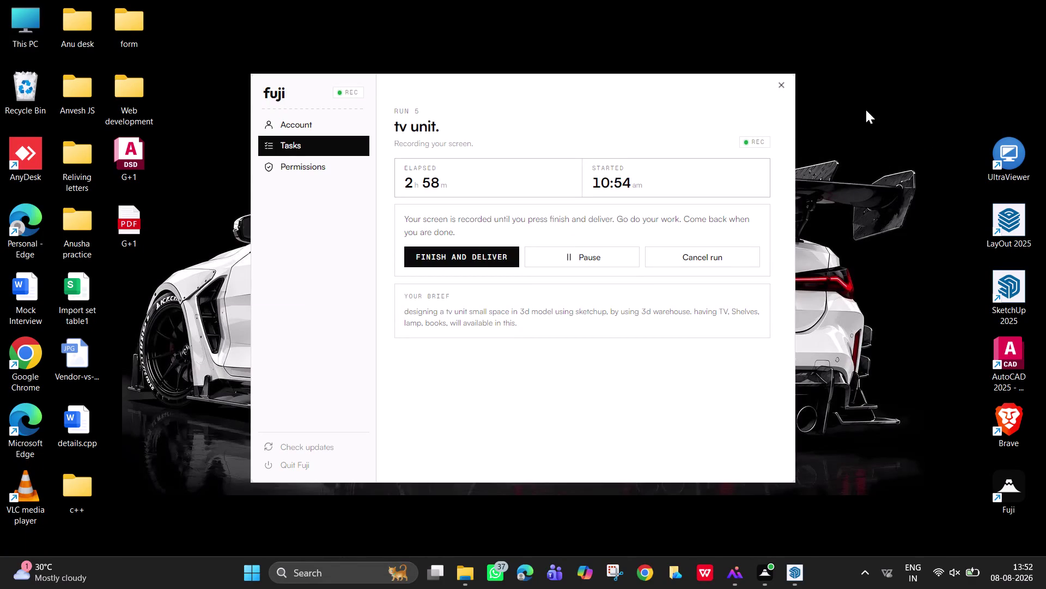
Open and dismiss a series of right-click shortcut menus on the desktop.
right_click(874, 86)
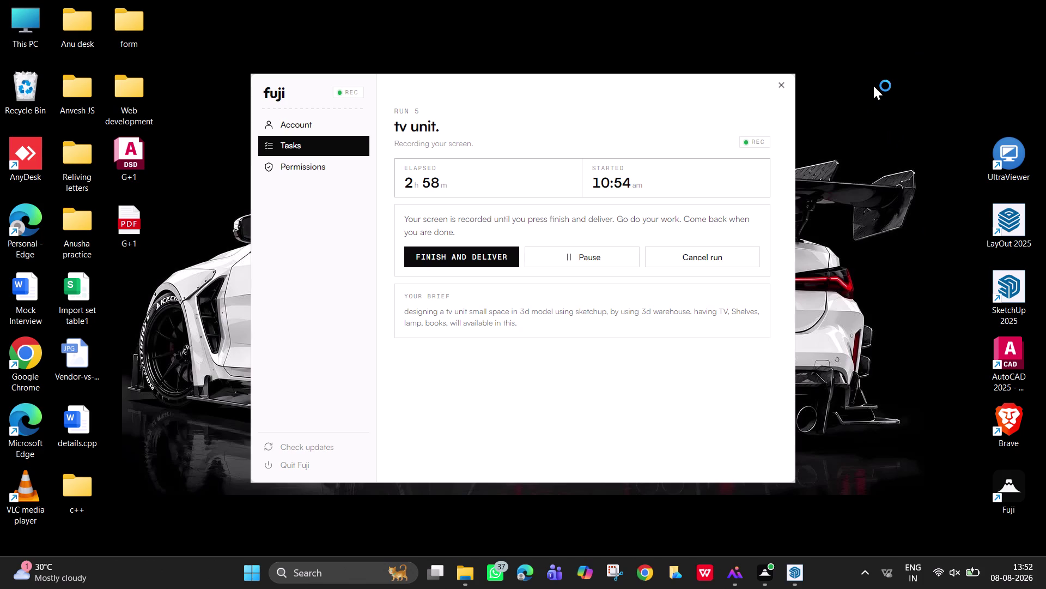
right_click(873, 85)
click(929, 152)
right_click(855, 98)
right_click(879, 91)
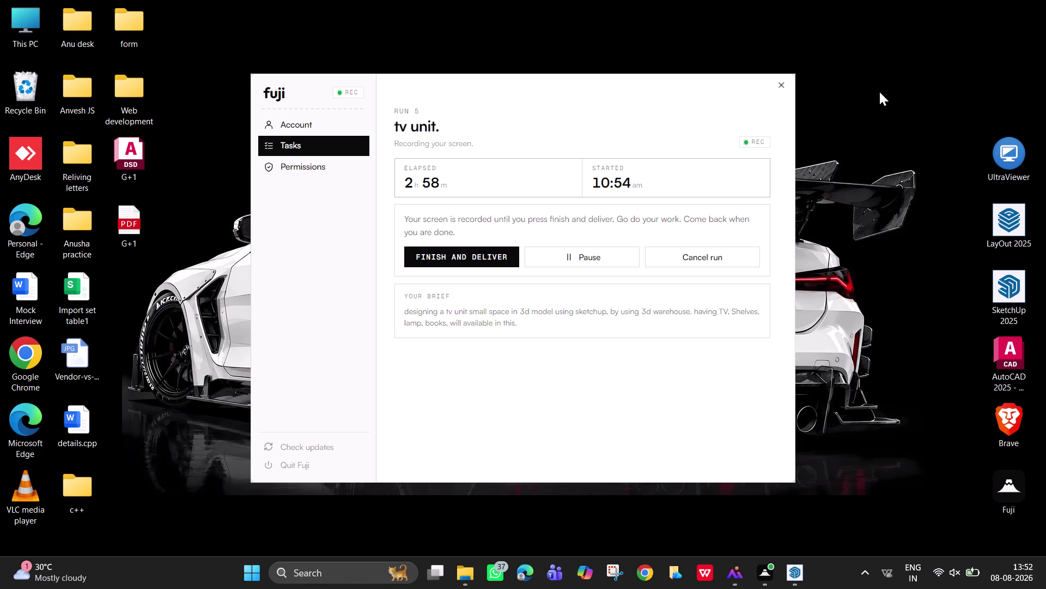
right_click(889, 108)
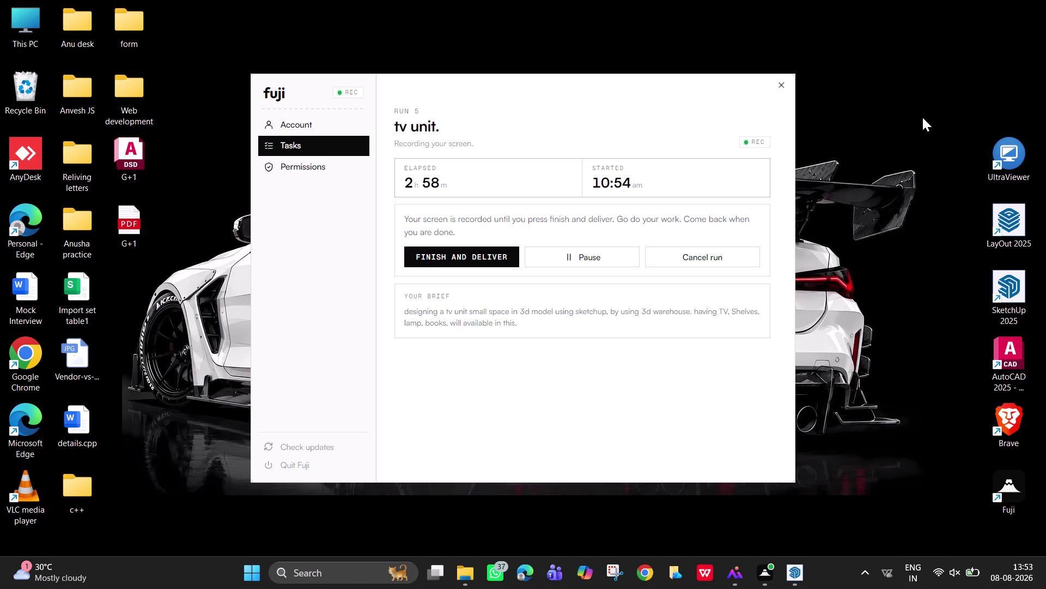
right_click(852, 124)
right_click(887, 126)
click(916, 183)
right_click(887, 164)
right_click(906, 178)
right_click(895, 171)
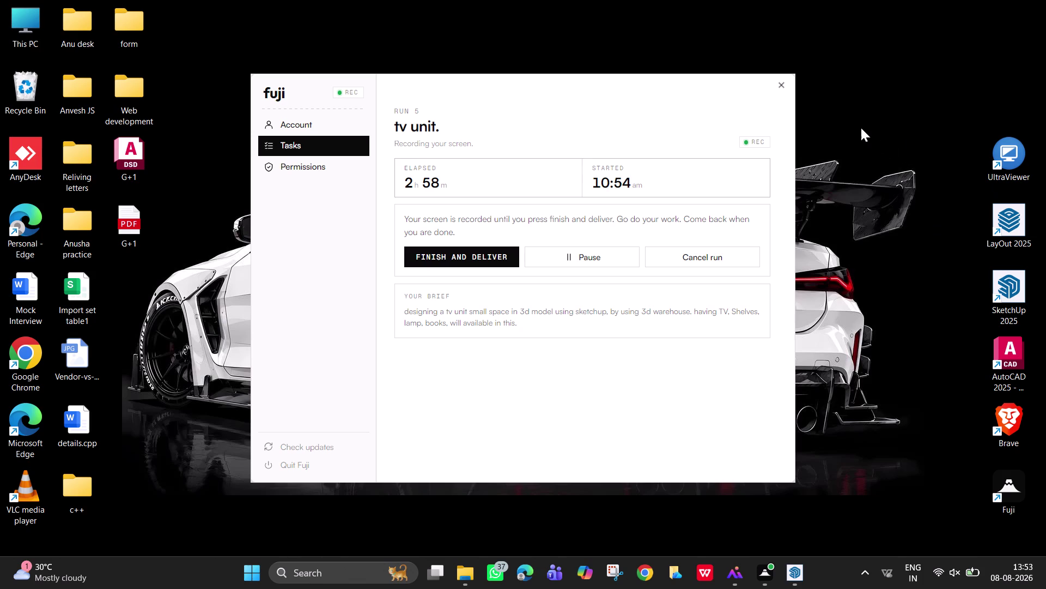
right_click(861, 128)
right_click(881, 152)
right_drag(1006, 190, 947, 206)
right_click(904, 184)
click(949, 247)
right_click(875, 191)
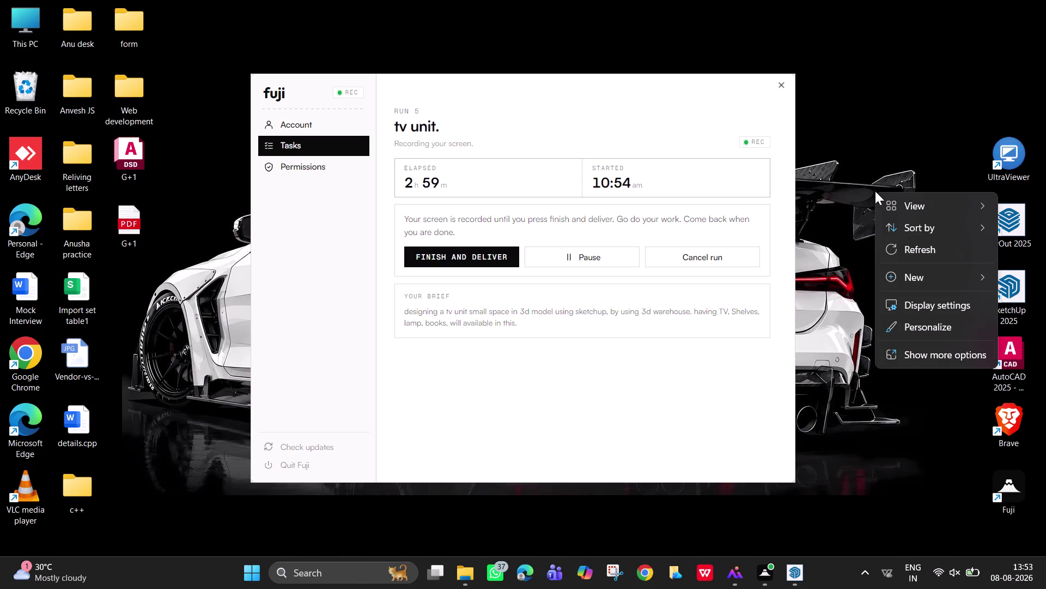
click(918, 247)
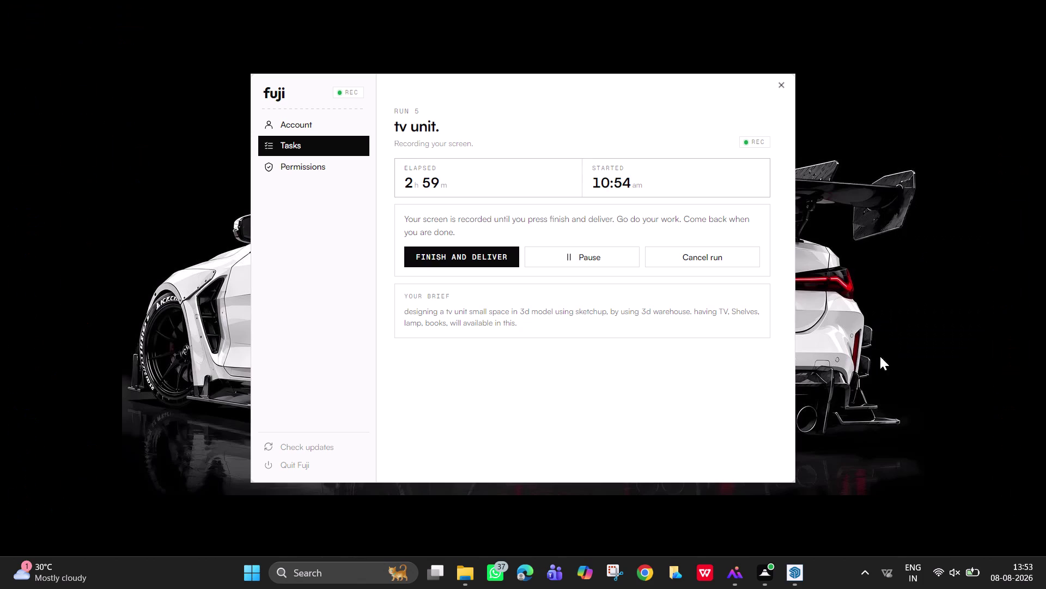
Bring the TV unit model to the front and launch 1001bit Panel Divide.
click(800, 567)
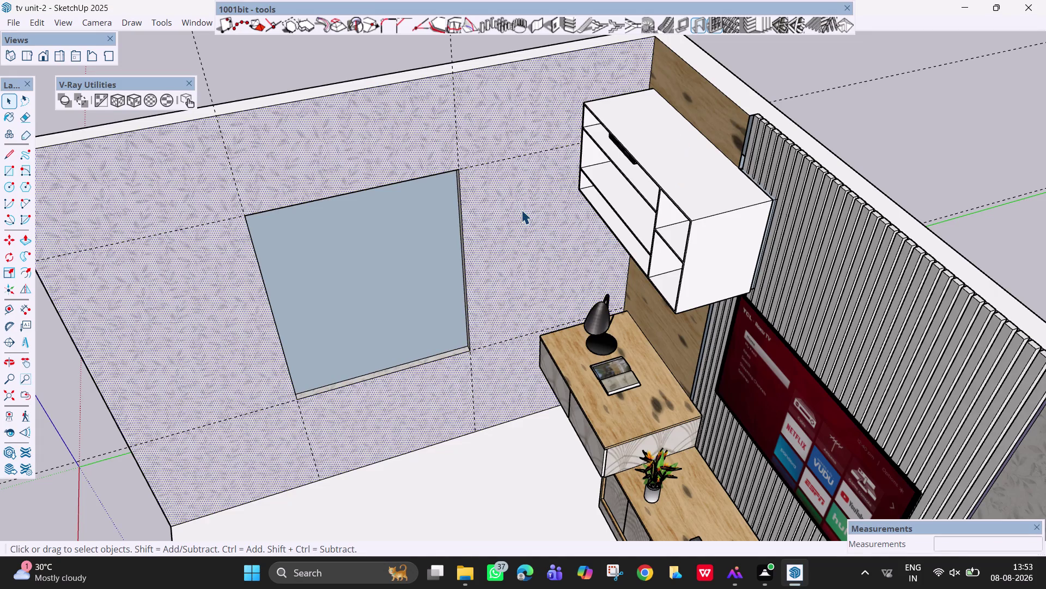
scroll(down, 3)
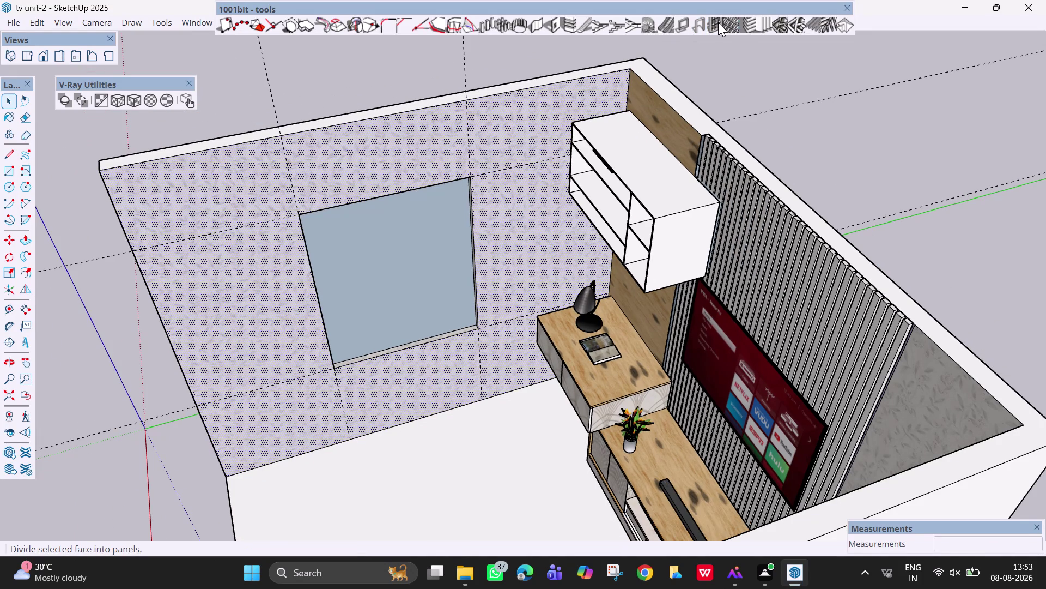
click(719, 23)
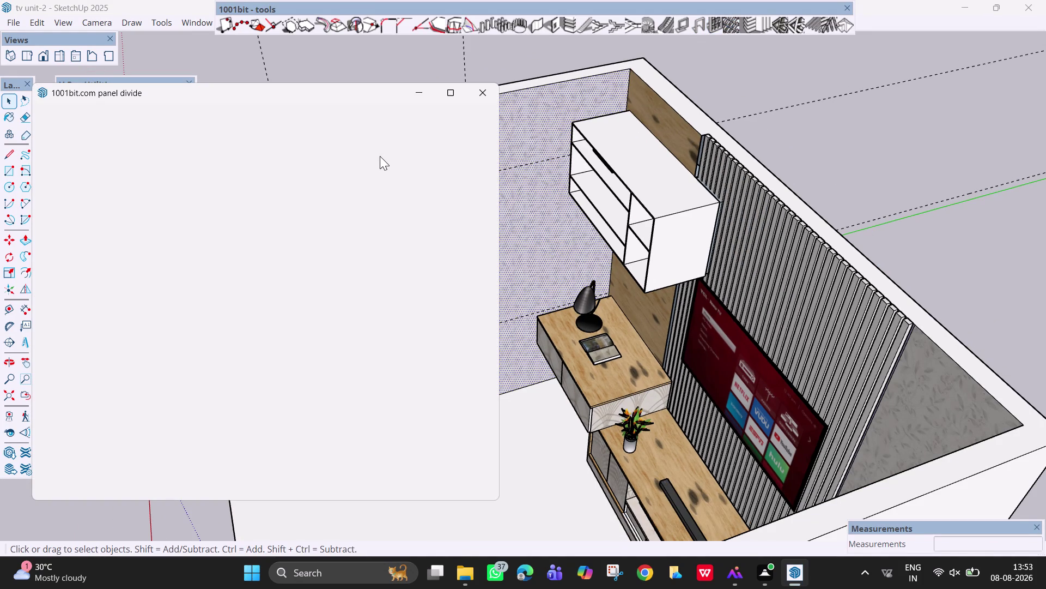